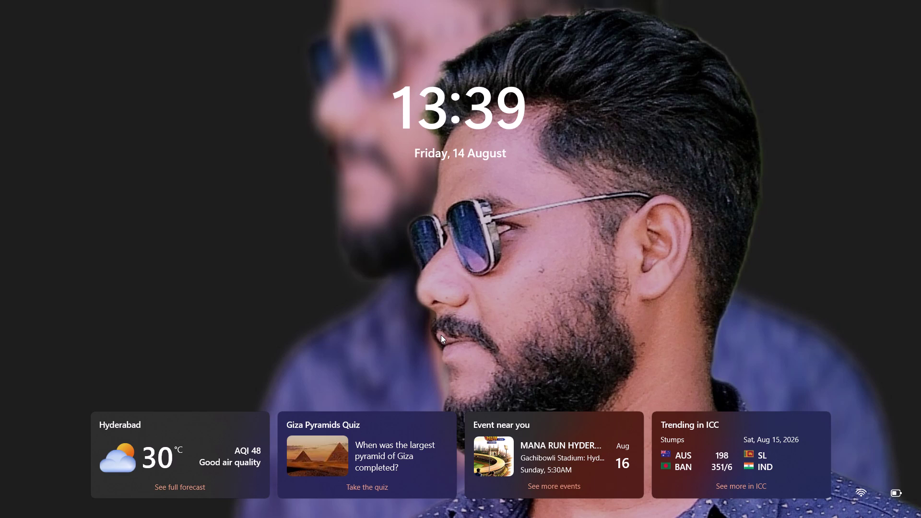
Dismiss the Windows lock screen and return to the SketchUp floor plan model.
click(440, 334)
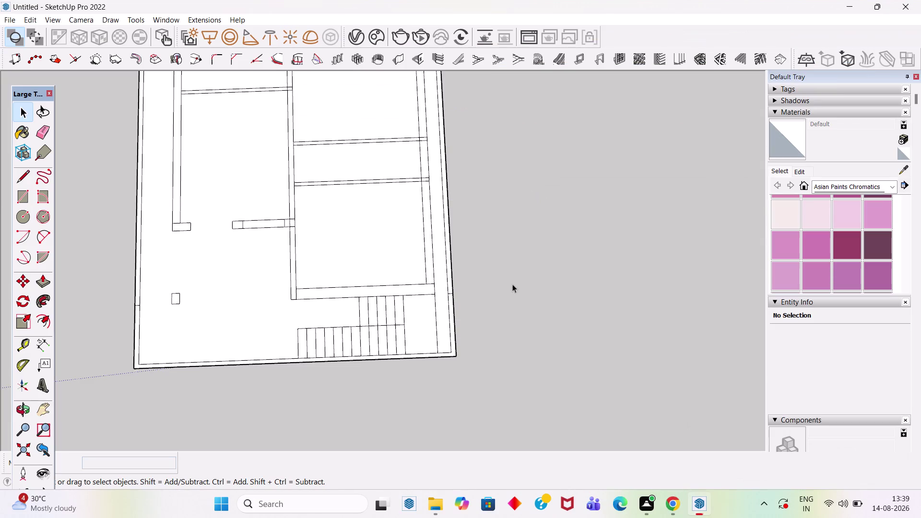
scroll(down, 3)
click(538, 350)
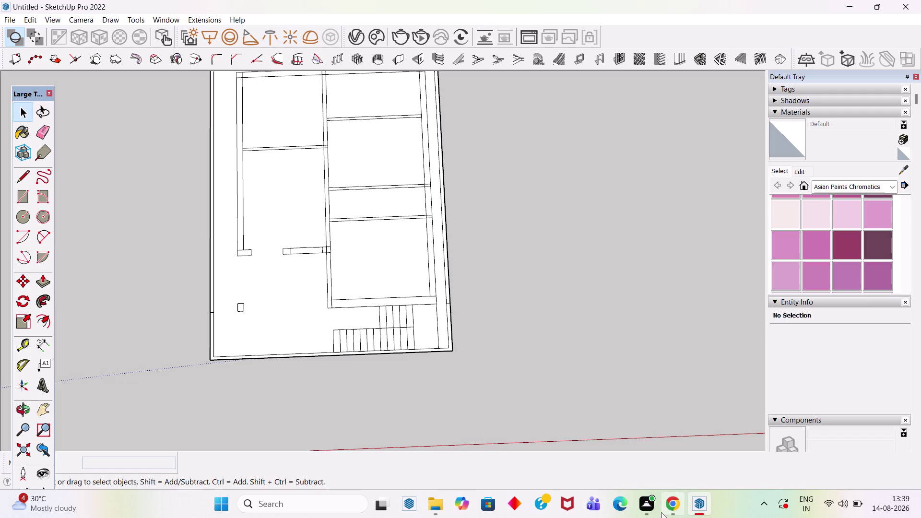